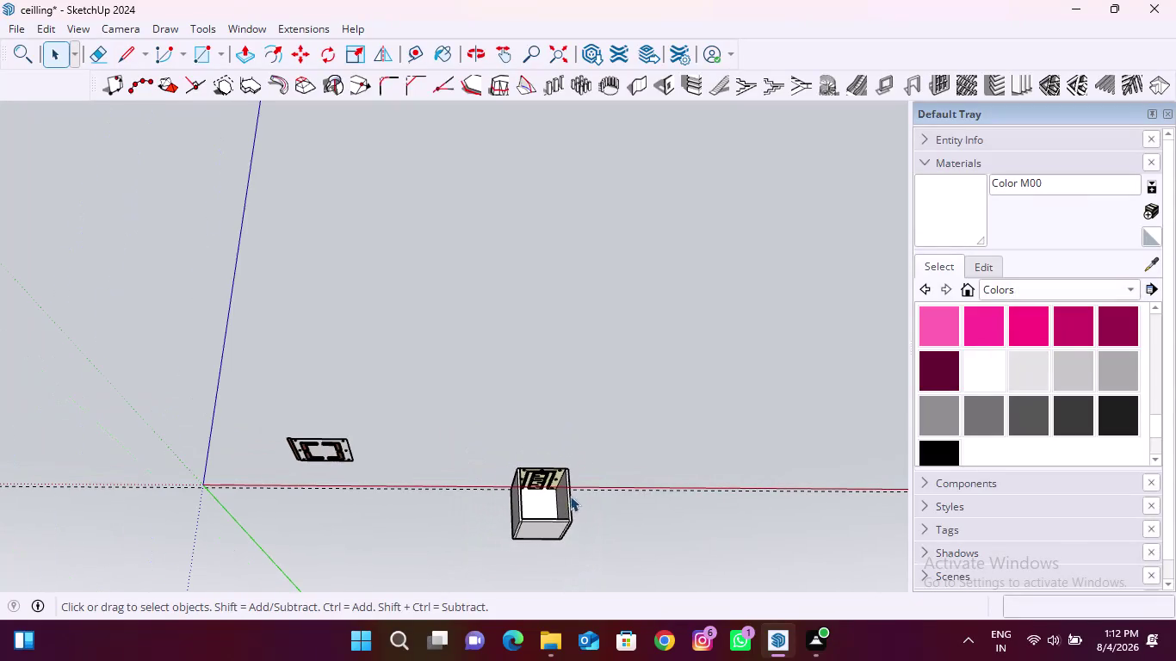
Zoom in on the room box and save the pending changes to 'ceilling' with Ctrl+S.
scroll(up, 3)
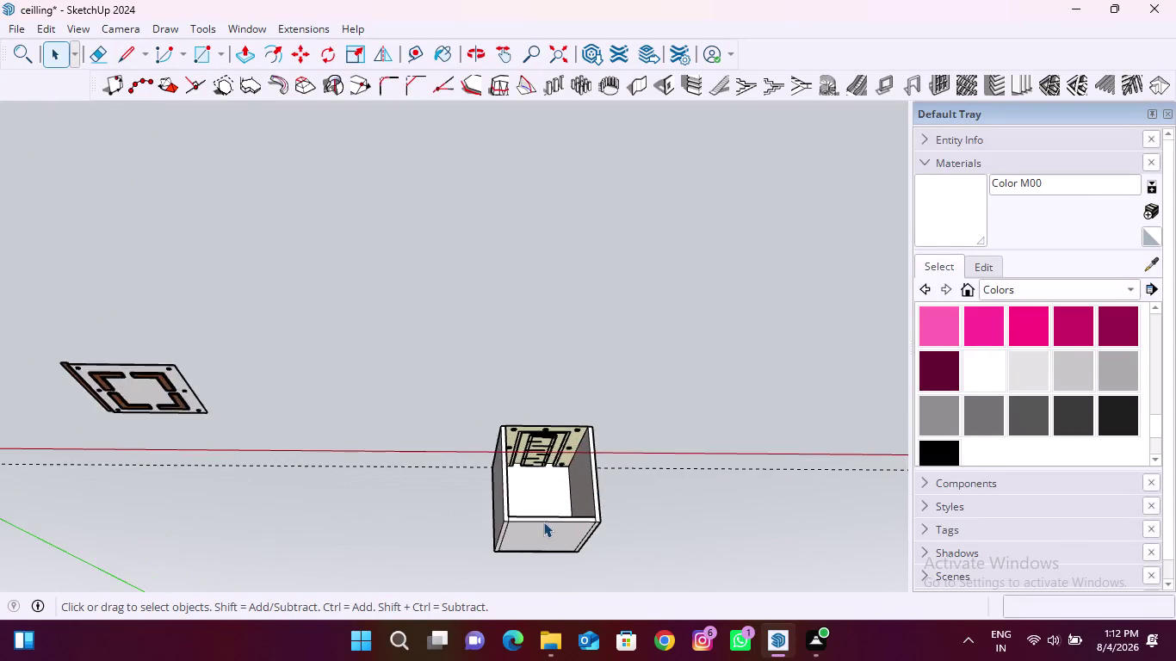
scroll(up, 3)
key(ctrl+s)
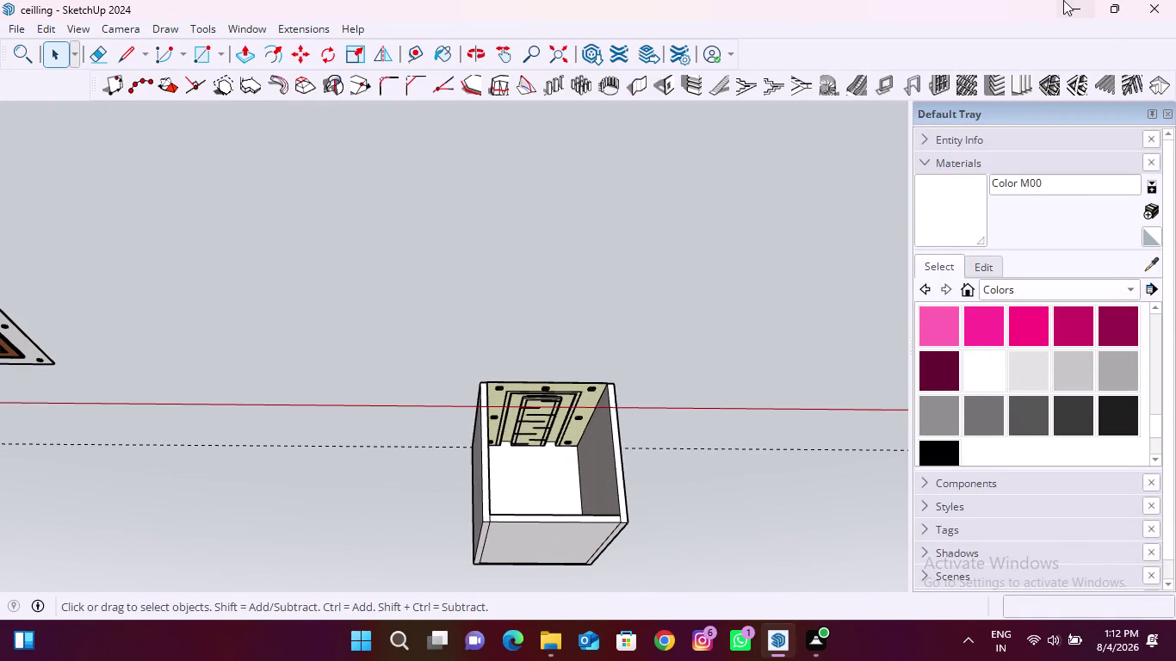
click(7, 25)
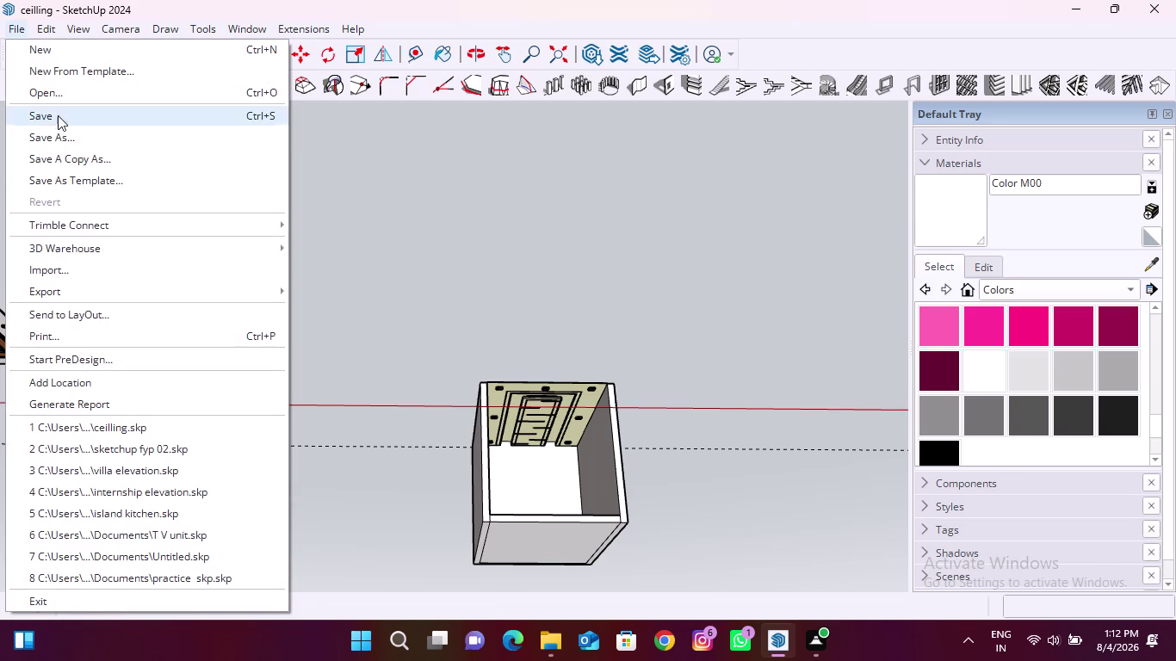
Save the room box model again via Save As, keeping the name 'ceilling'.
click(94, 138)
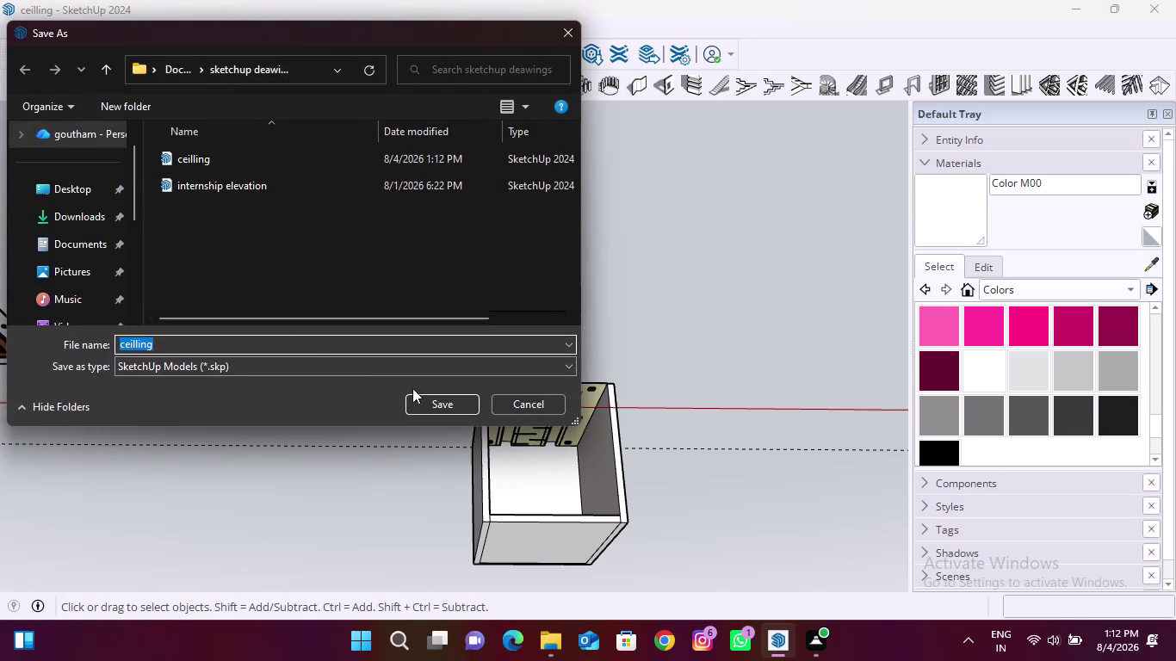
click(568, 38)
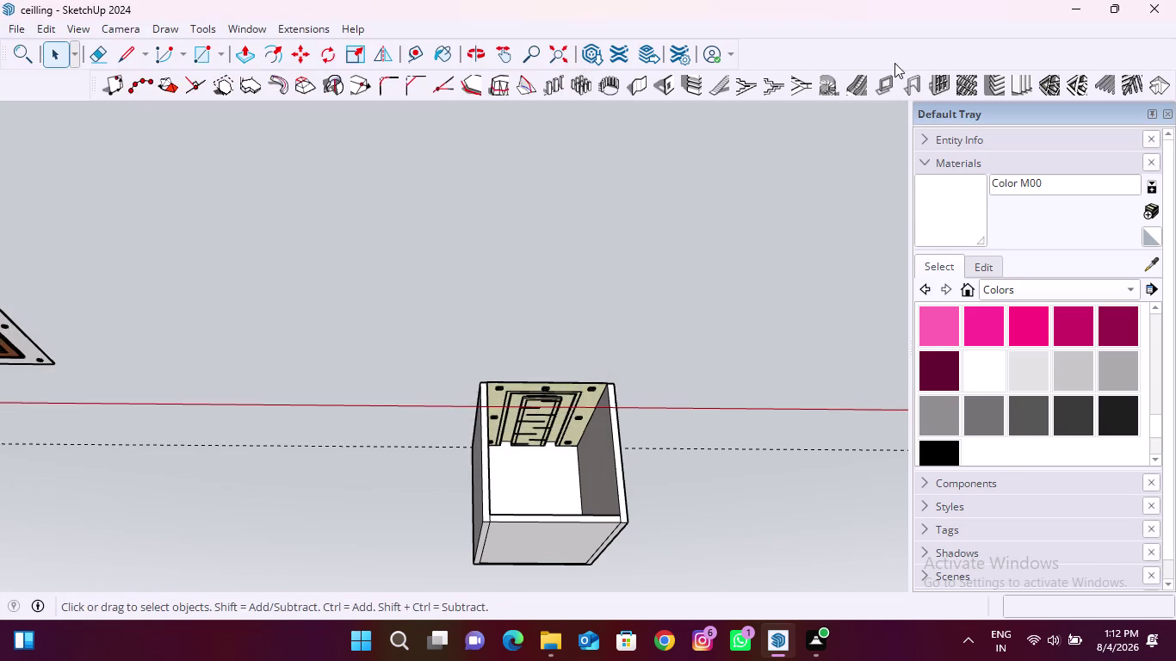